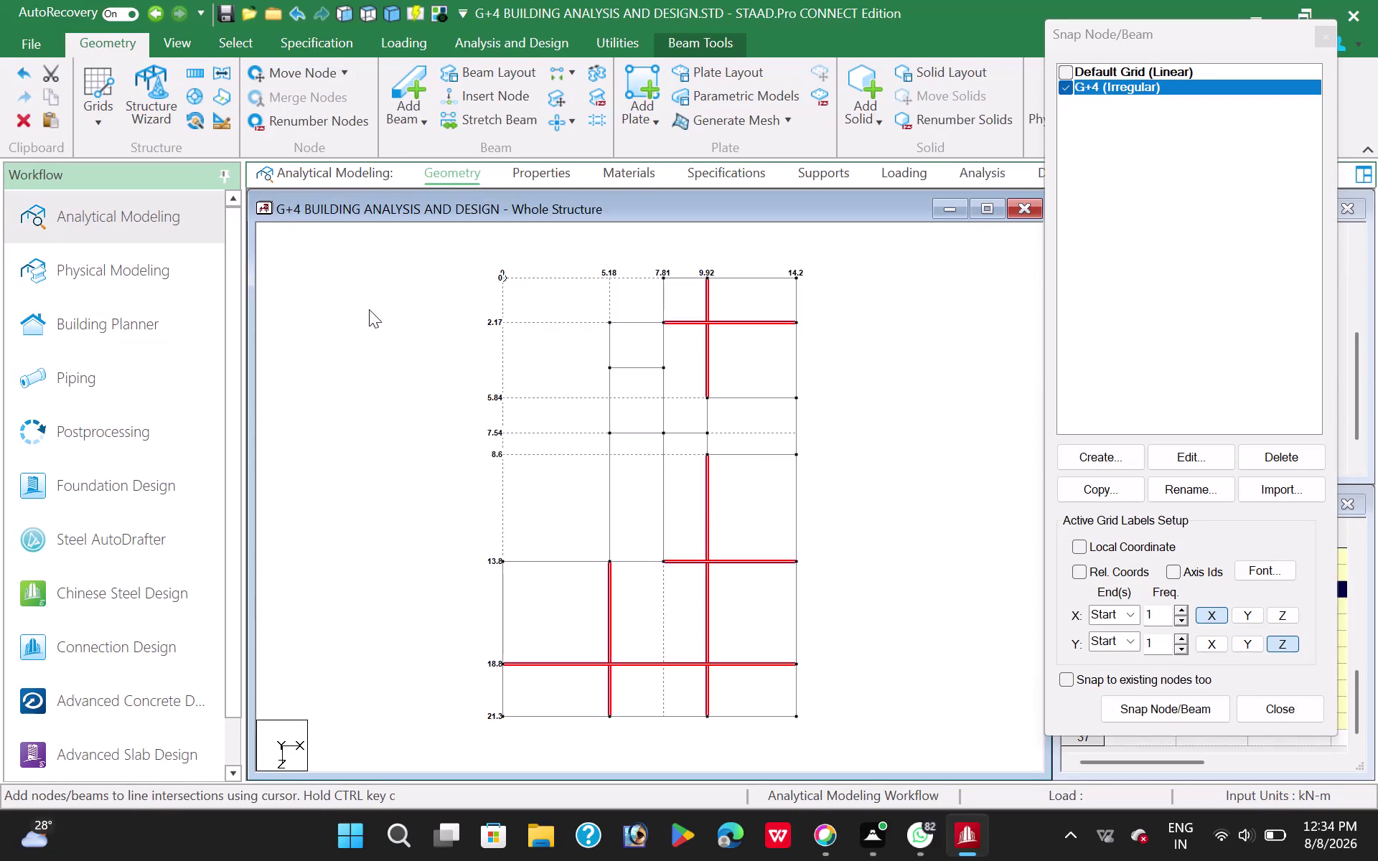
Deselect all beams by clicking empty space in the Whole Structure view.
click(369, 310)
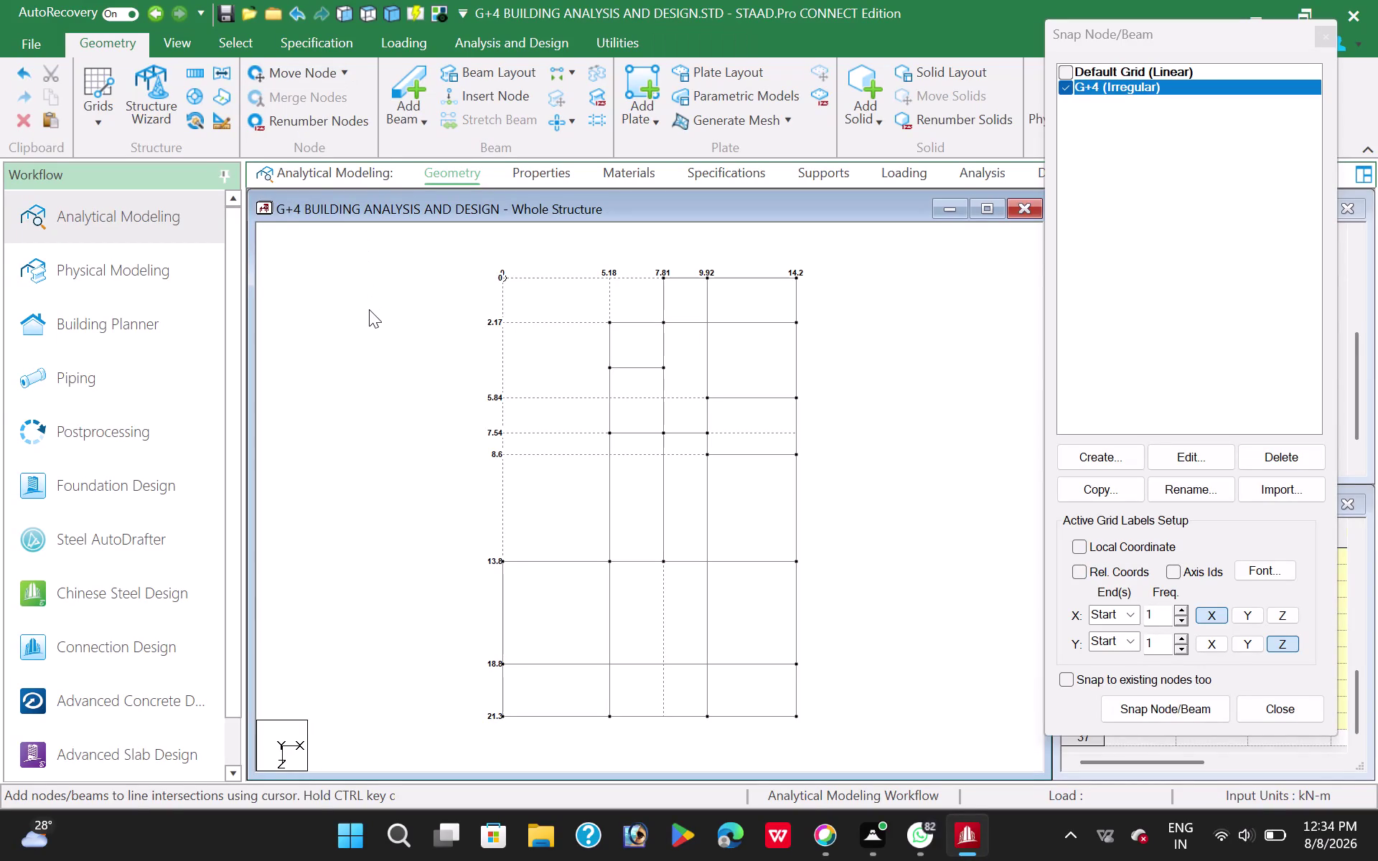